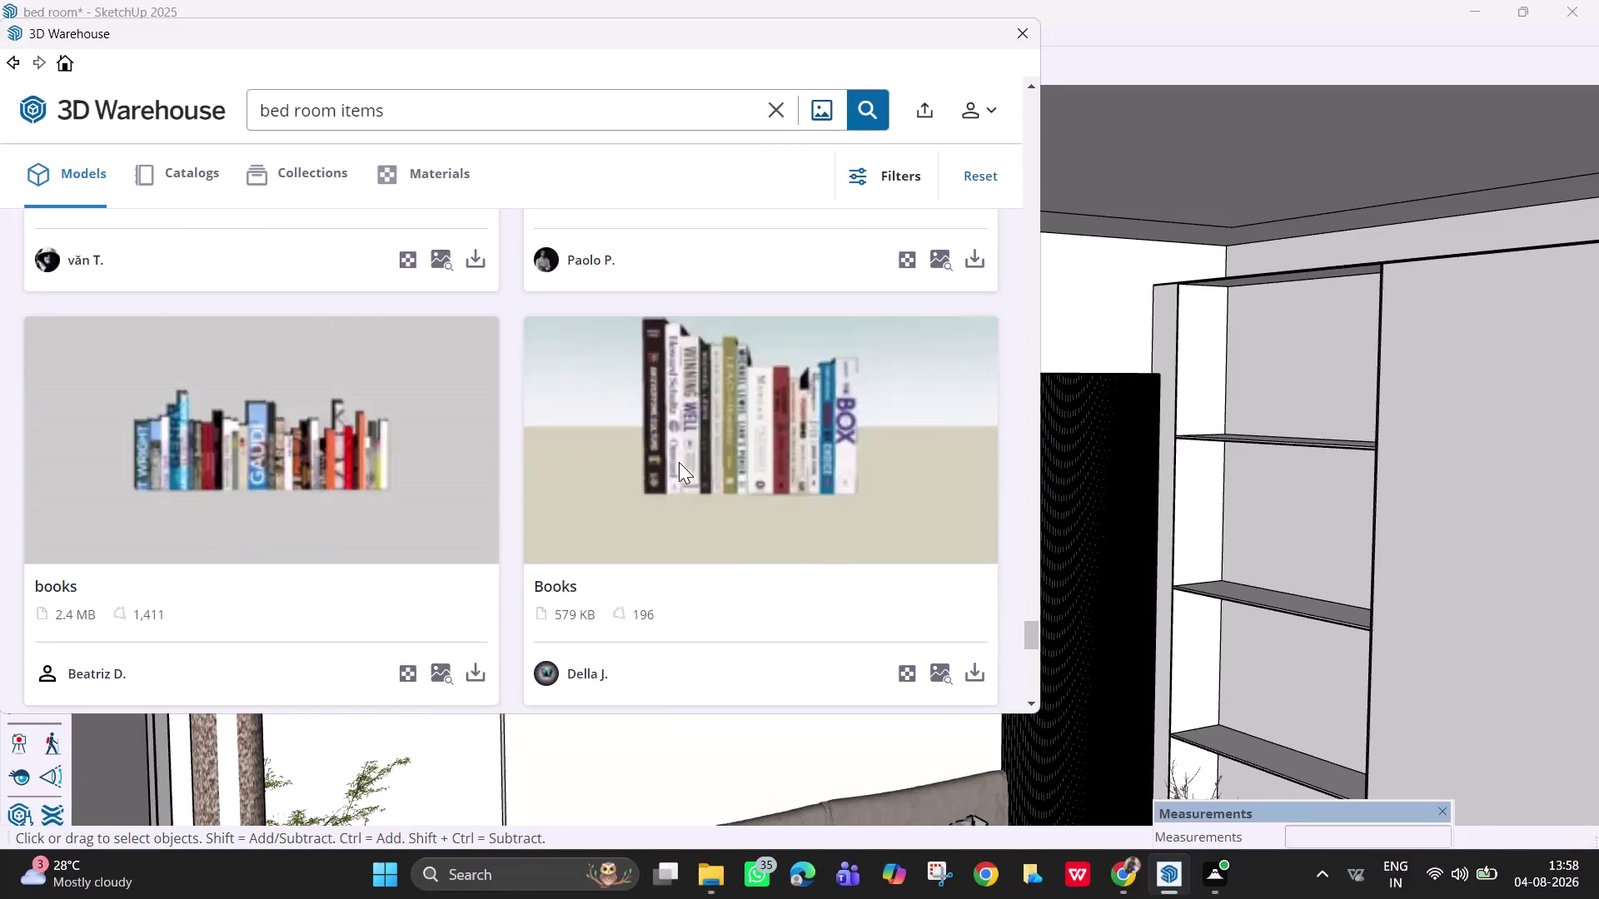
Scroll the bedroom-item results until the 3DBN Studio 'books' model (10 MB) appears.
scroll(up, 3)
scroll(up, 3)
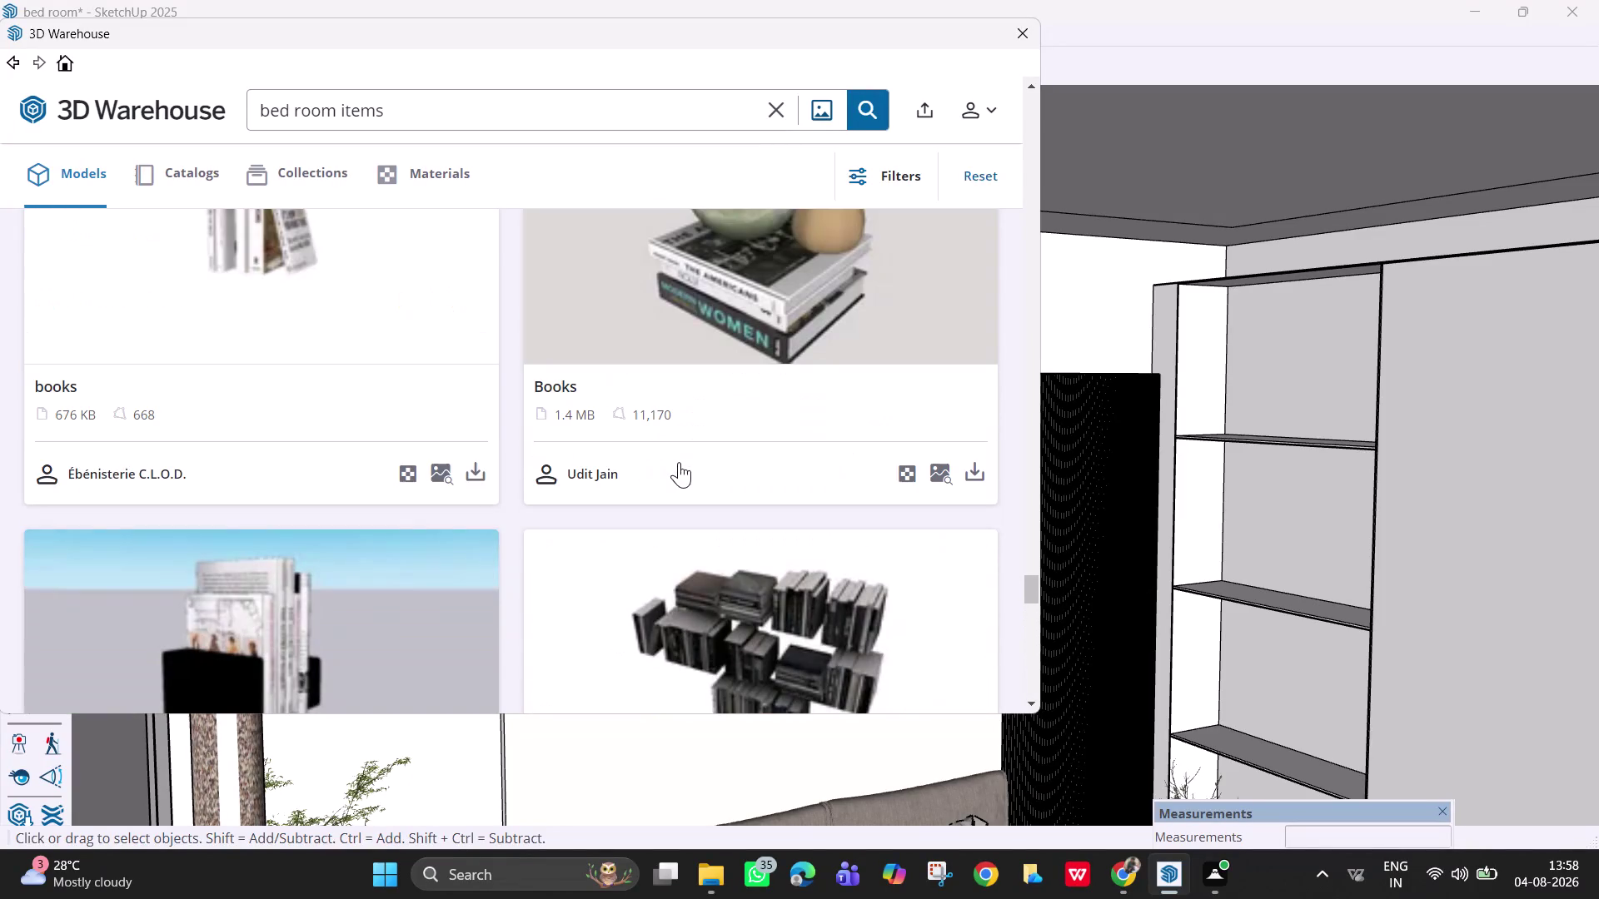
scroll(up, 3)
scroll(up, 3)
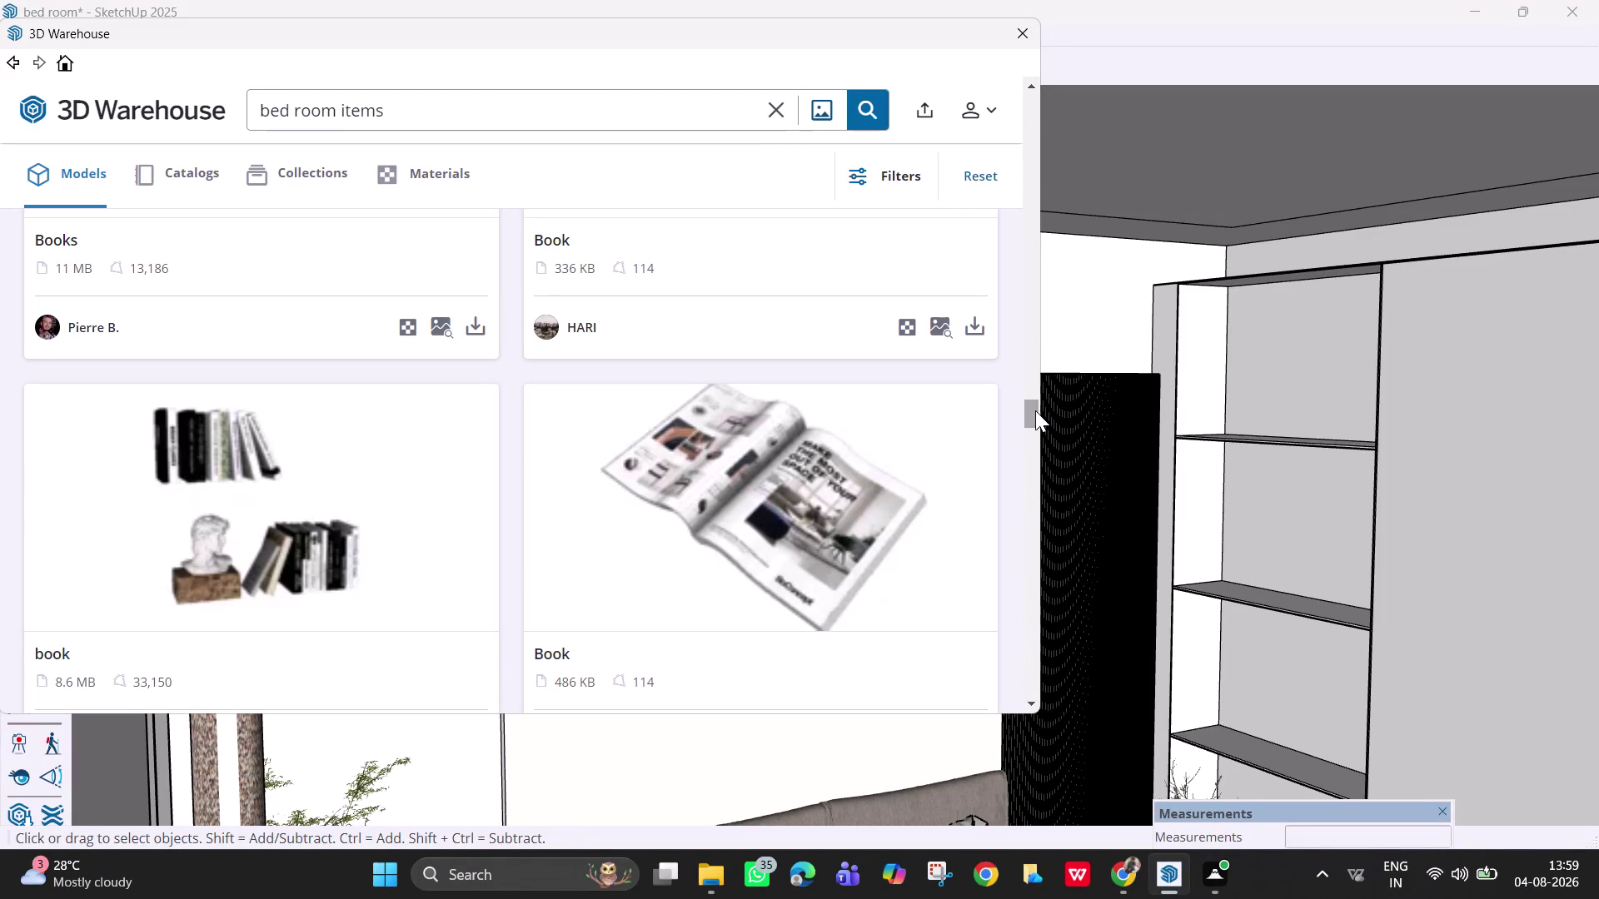
drag(1034, 410, 1027, 237)
drag(1033, 245, 1033, 224)
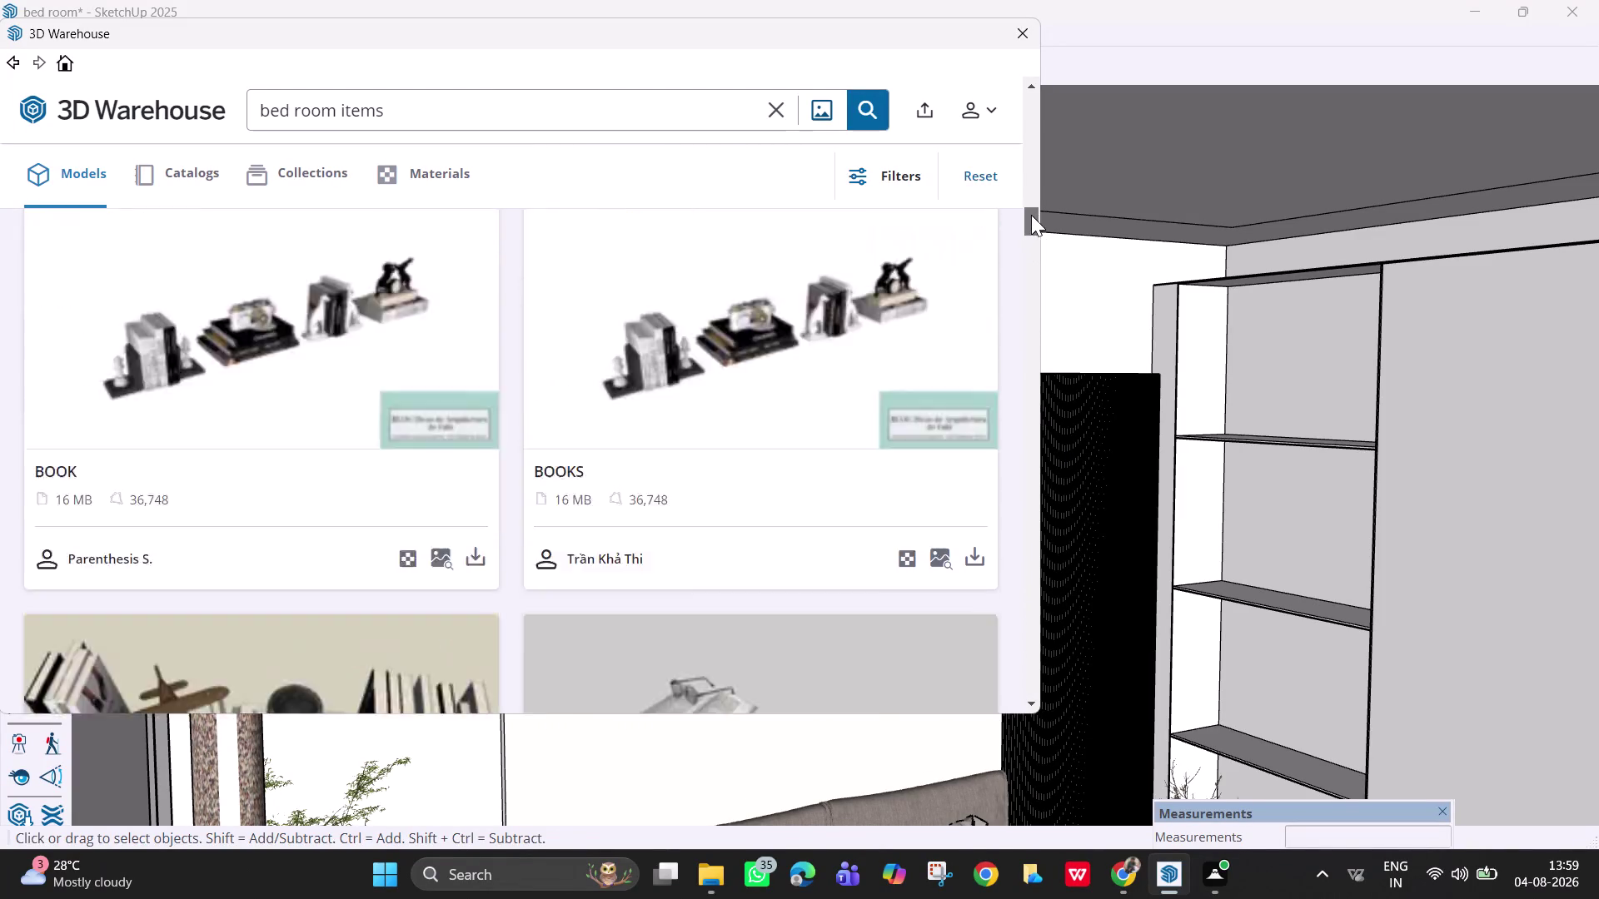
drag(1033, 224, 1034, 126)
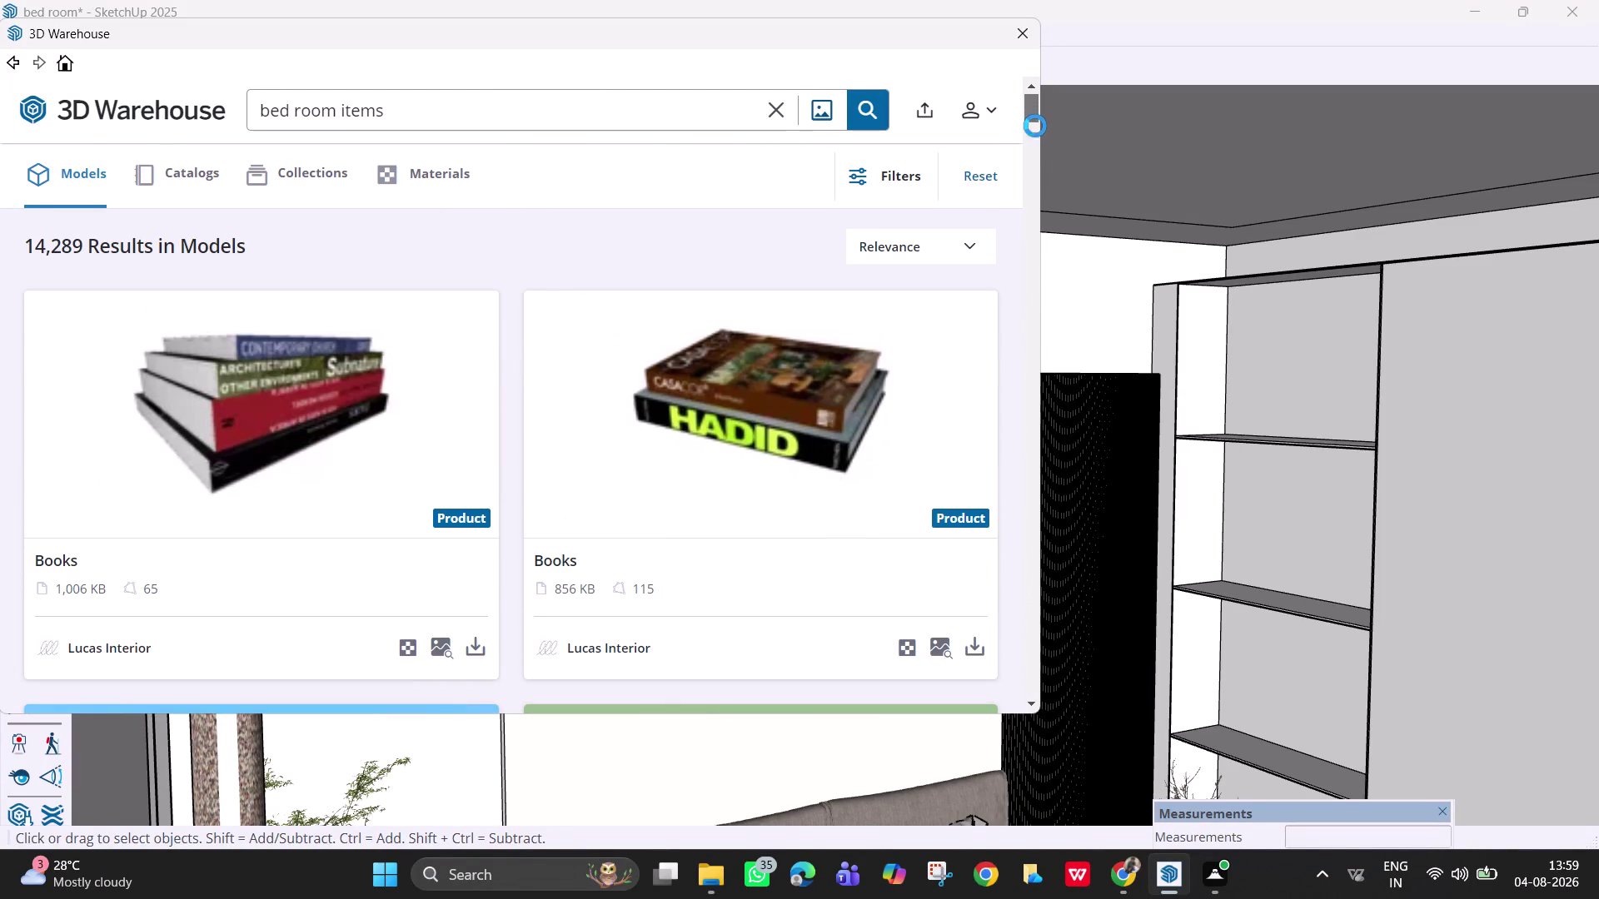
drag(1035, 126, 1035, 140)
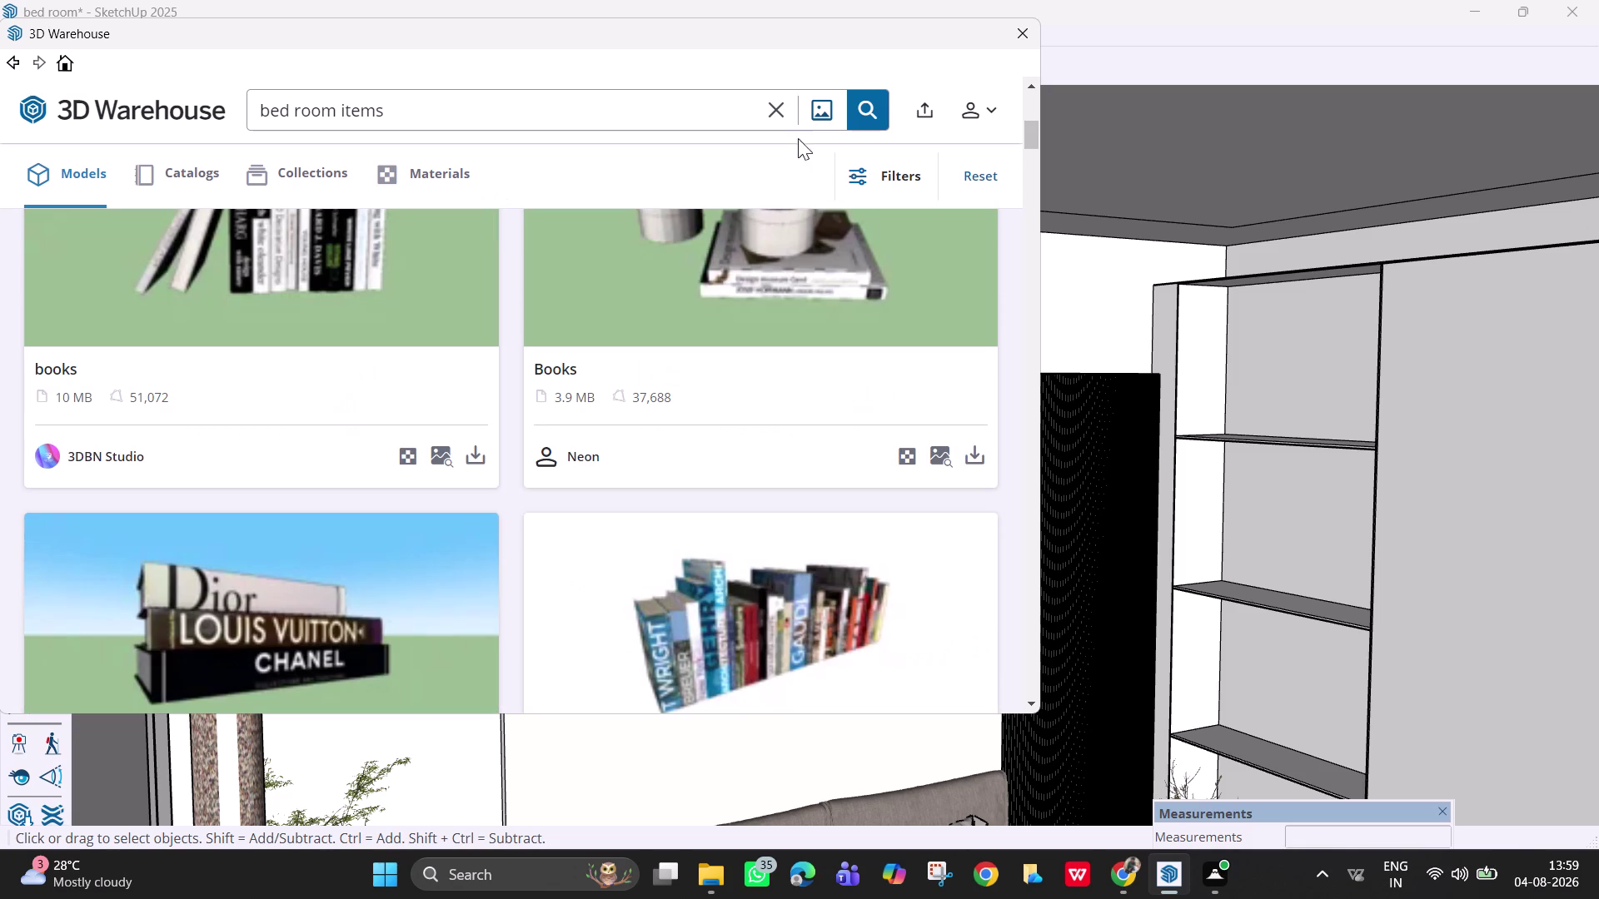
scroll(up, 3)
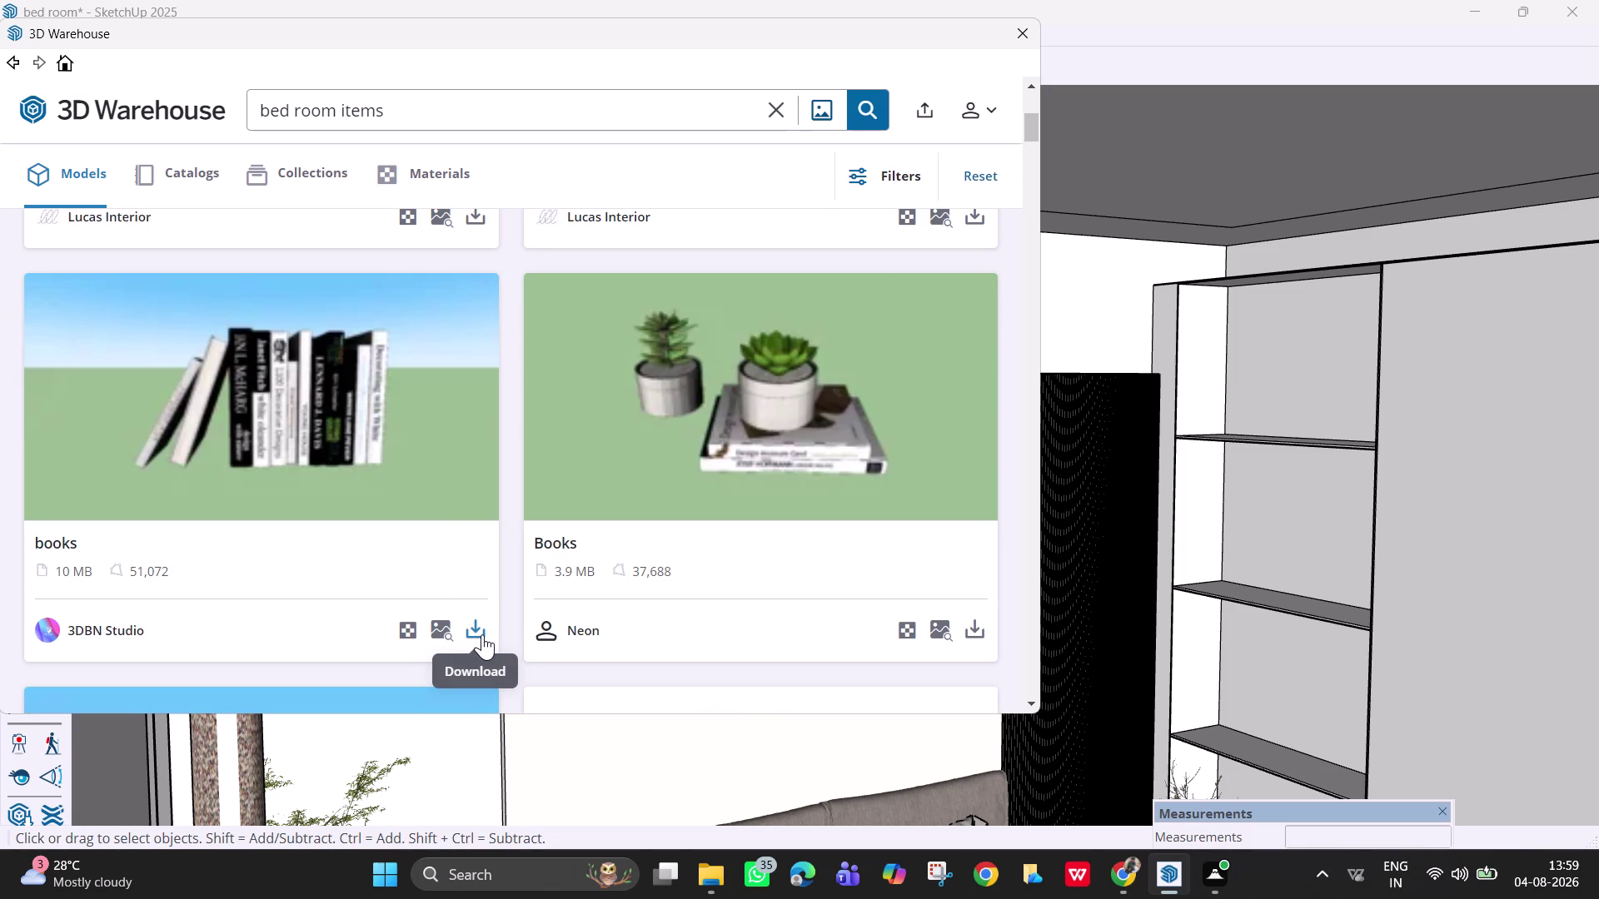
Download the 3DBN Studio 'books' model and watch the download progress.
click(478, 634)
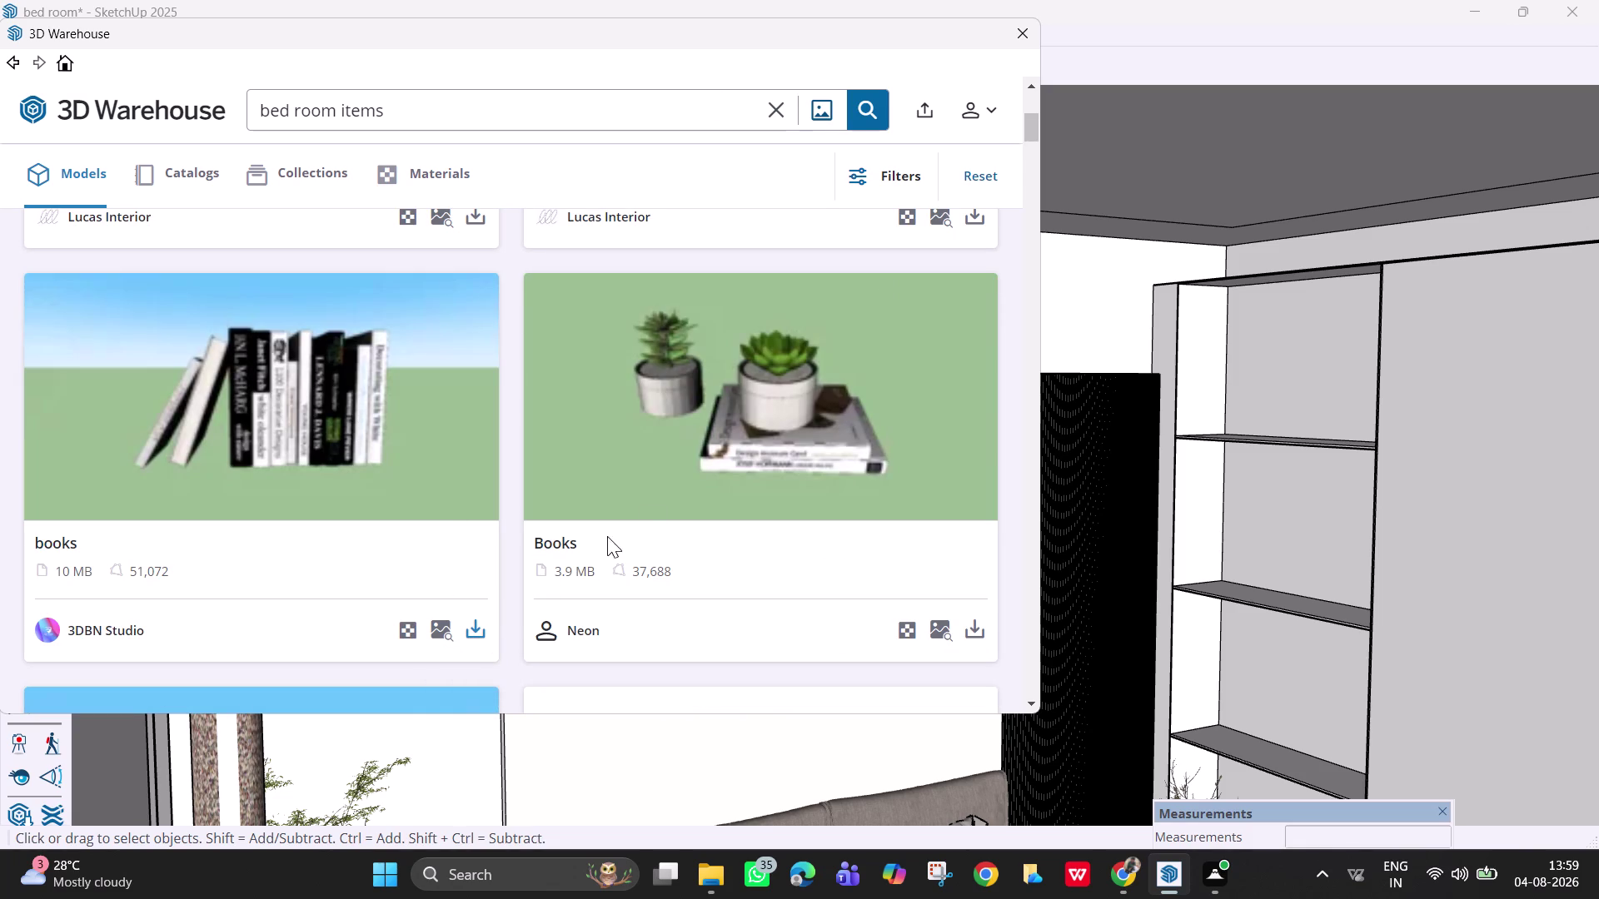
click(478, 391)
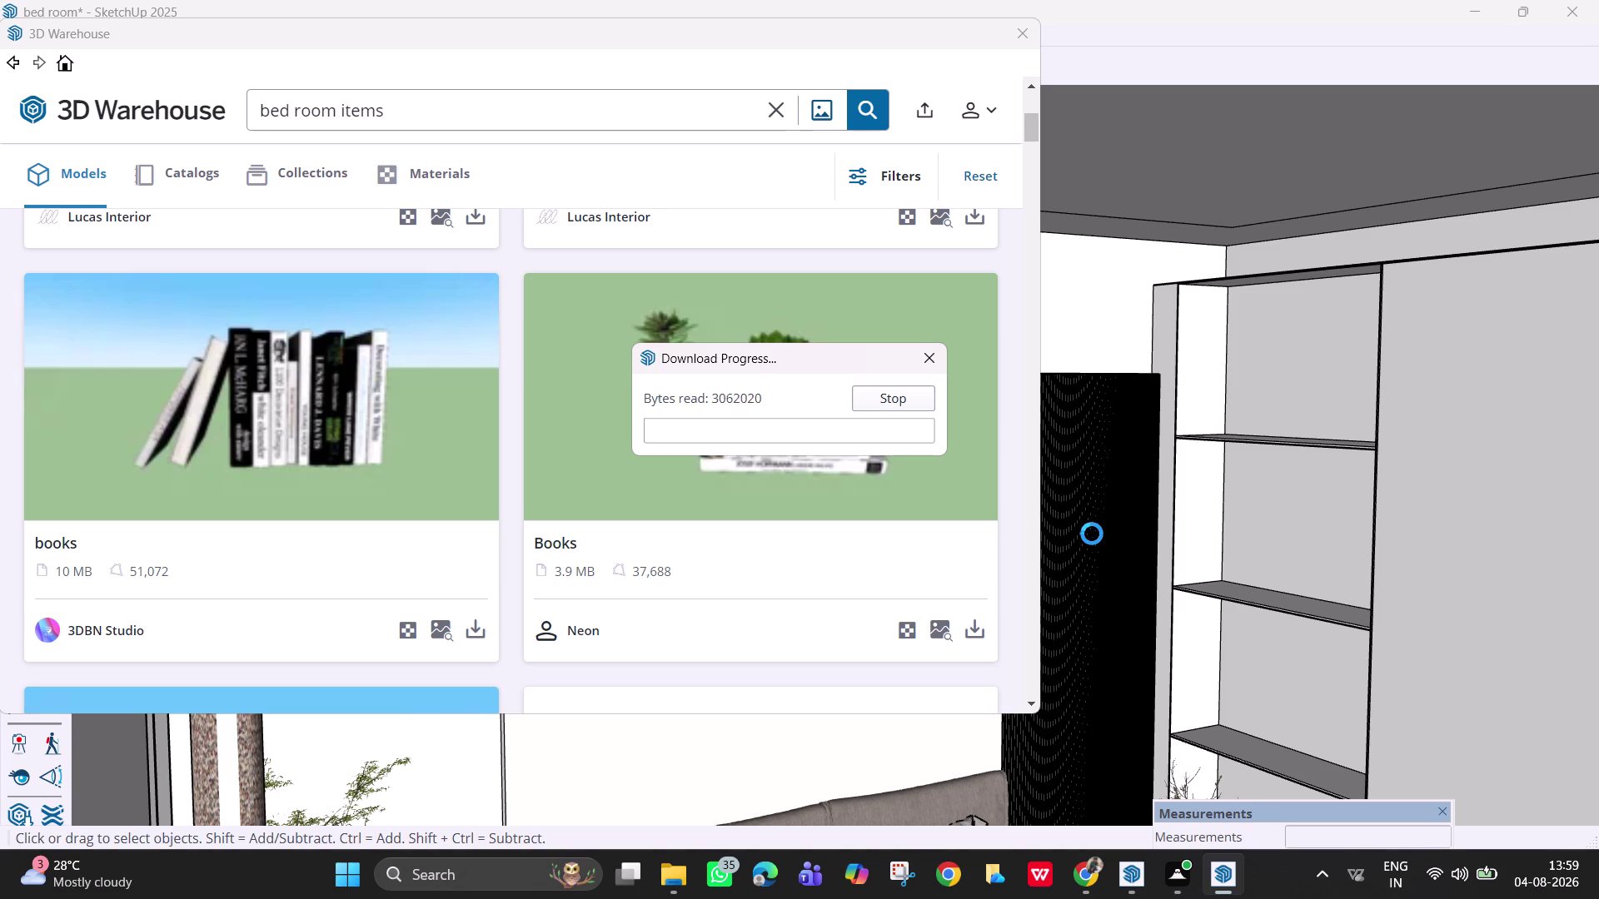
scroll(down, 3)
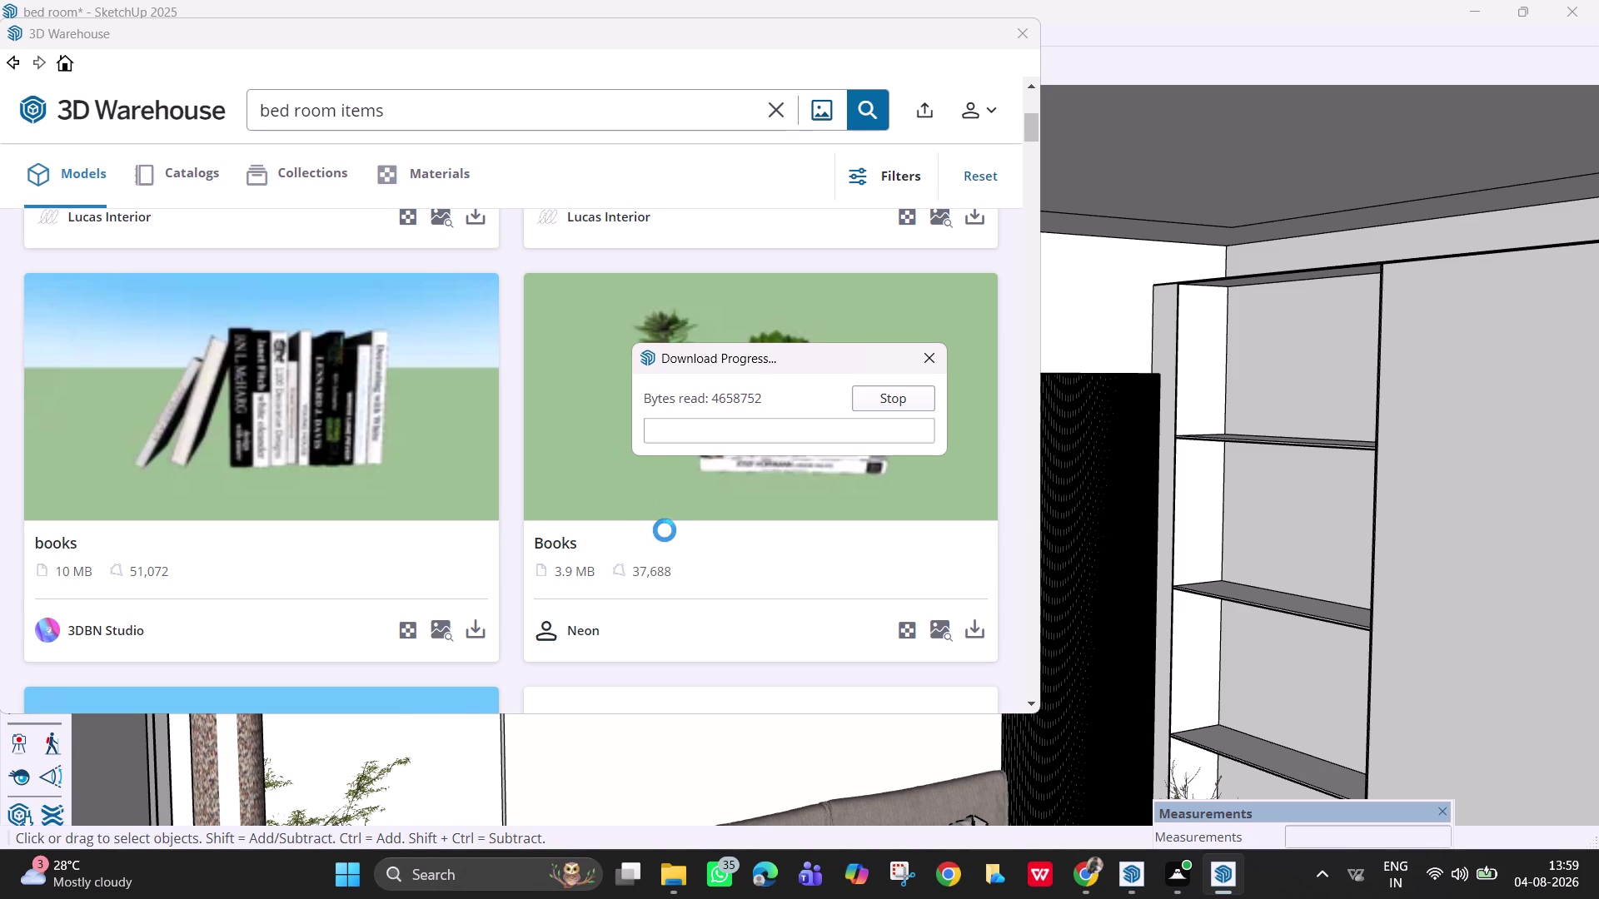